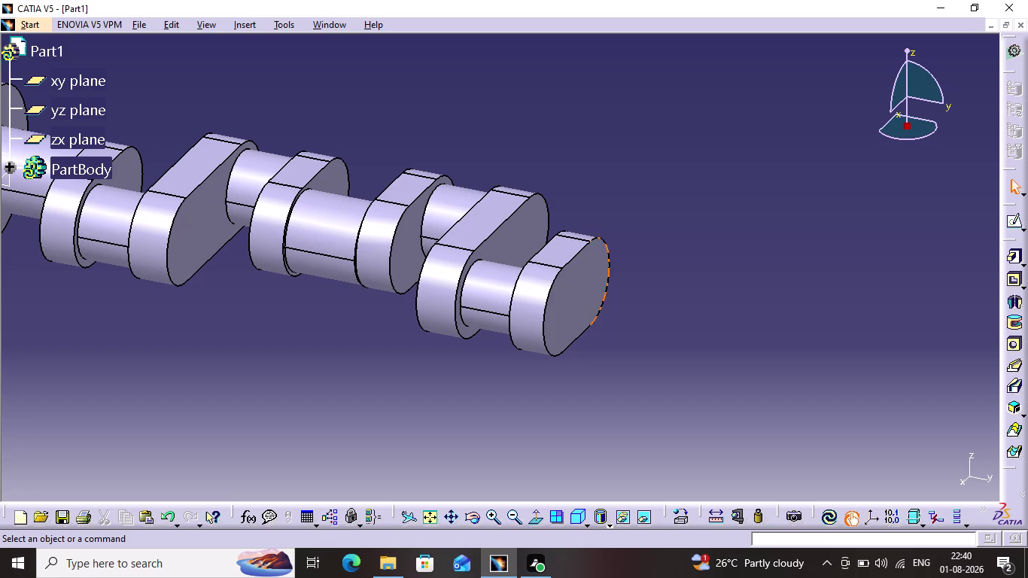
Start a sketch on the last crank web's end face and draw a circle at the origin.
click(587, 309)
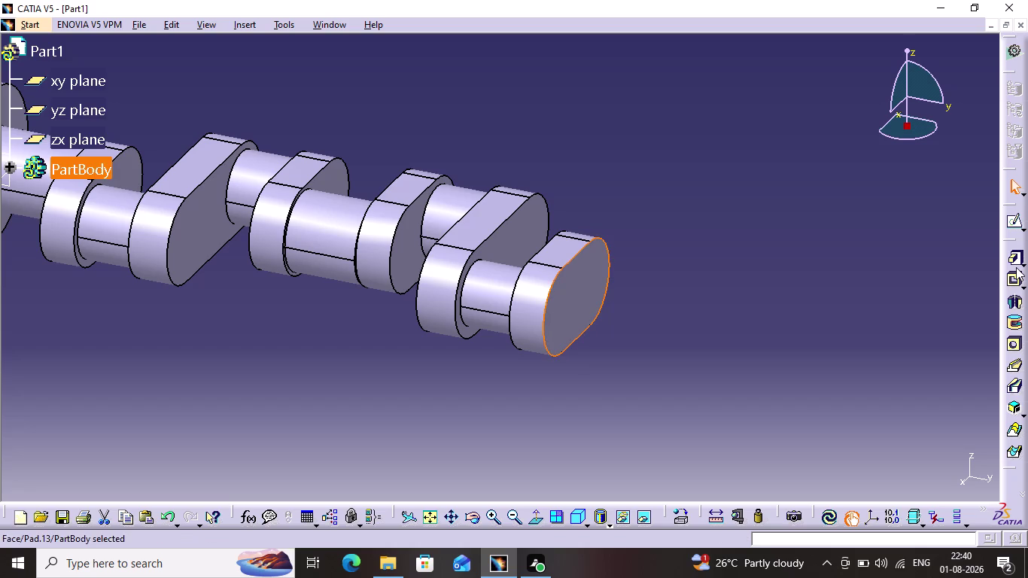
click(1015, 229)
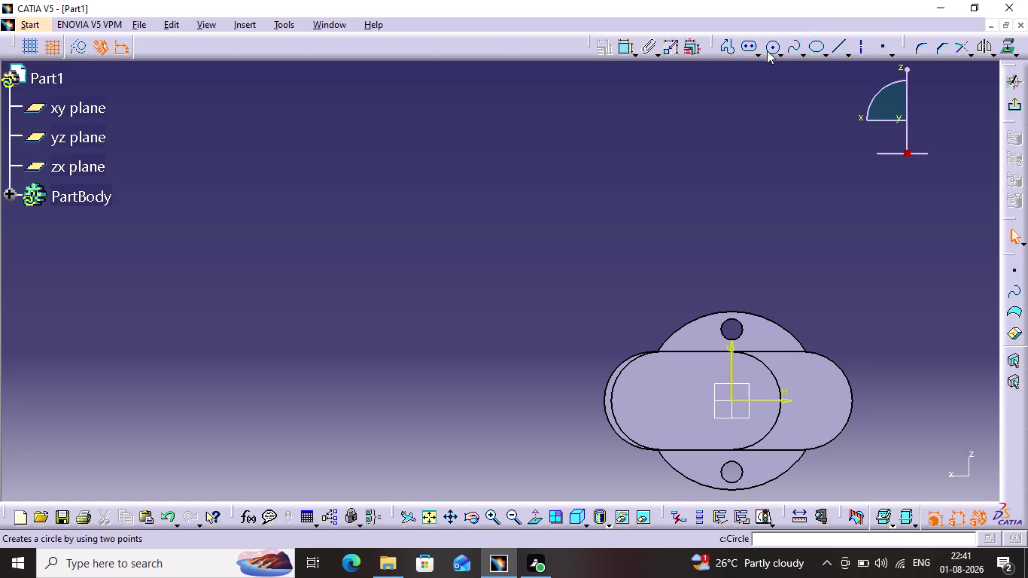
click(769, 49)
click(729, 398)
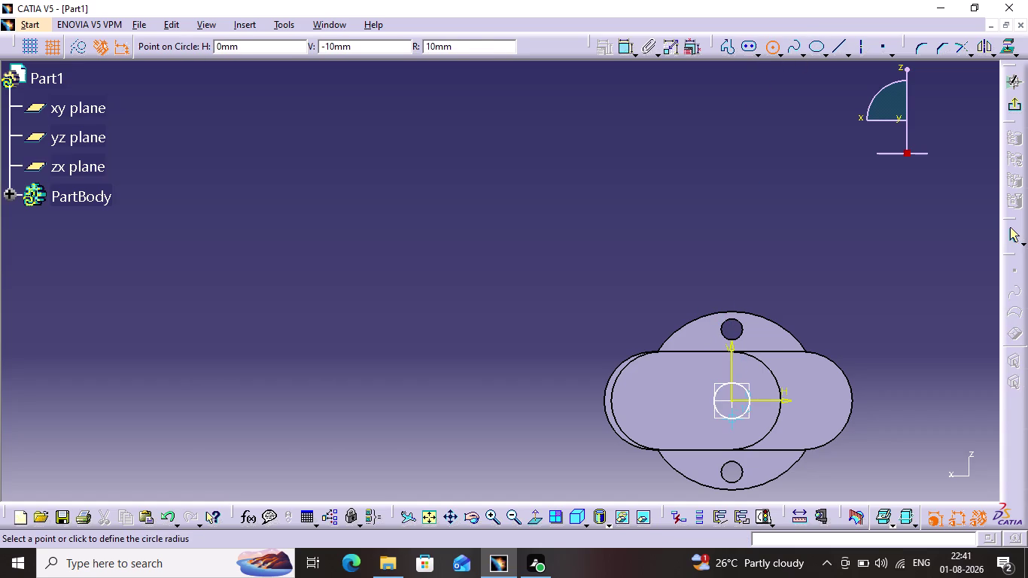
click(746, 430)
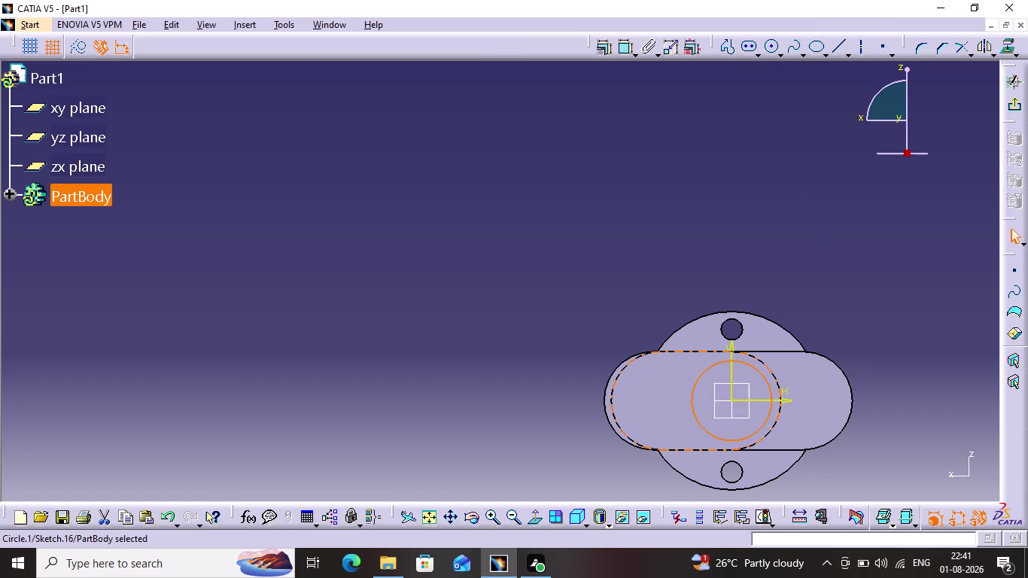
Constrain the circle's diameter to 45 mm and exit the sketch.
click(631, 48)
click(789, 255)
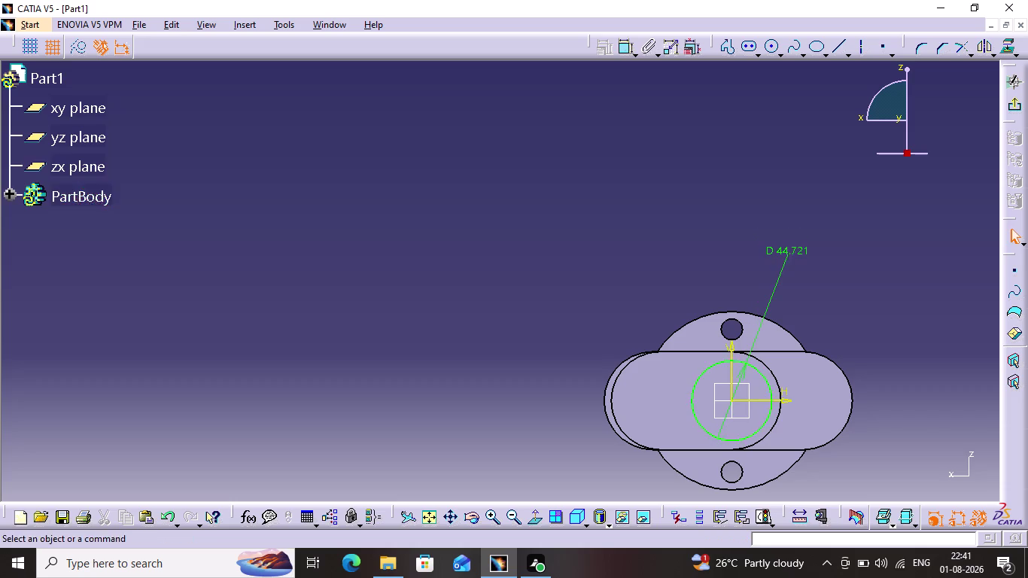
click(792, 251)
click(792, 249)
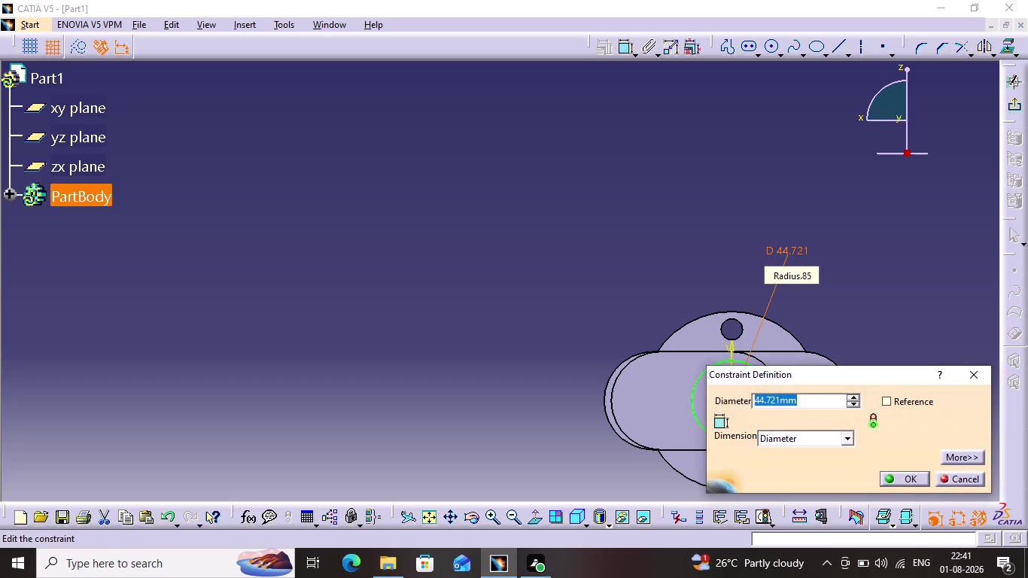
text(45)
key(Return)
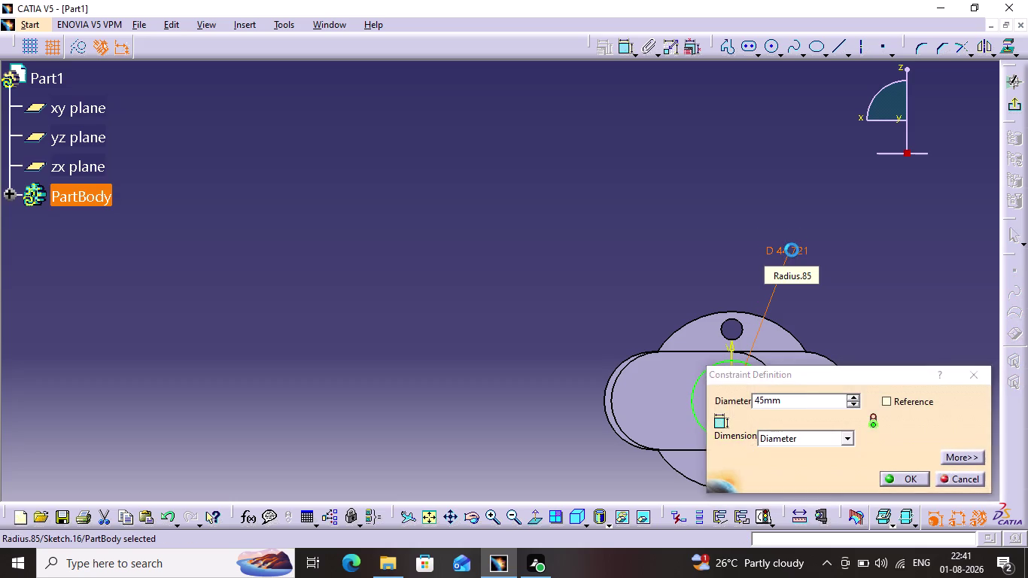
click(898, 254)
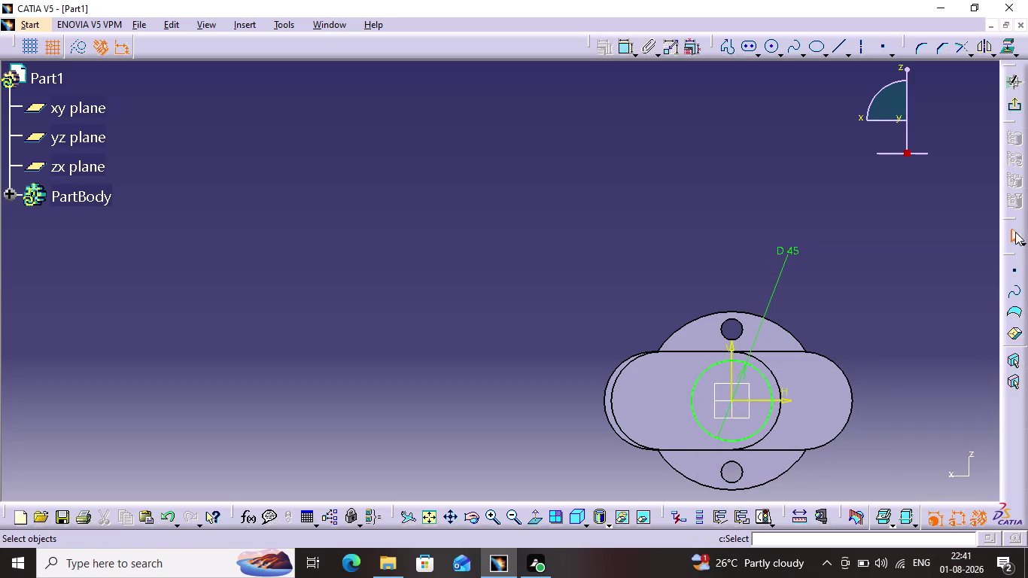
click(1016, 109)
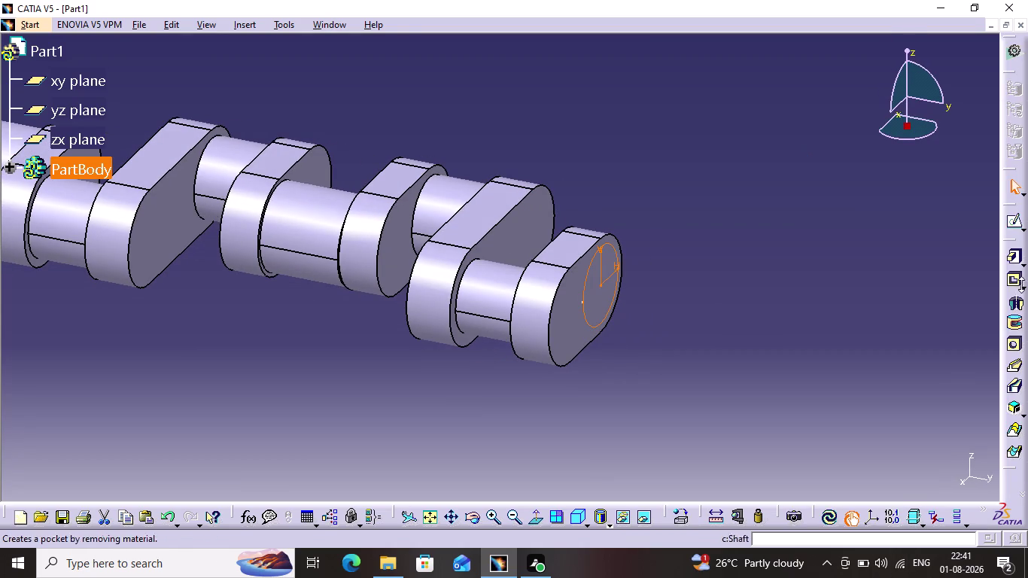
Pad the 45 mm circle sketch 45 mm long, then select the new shaft's end face.
click(1008, 261)
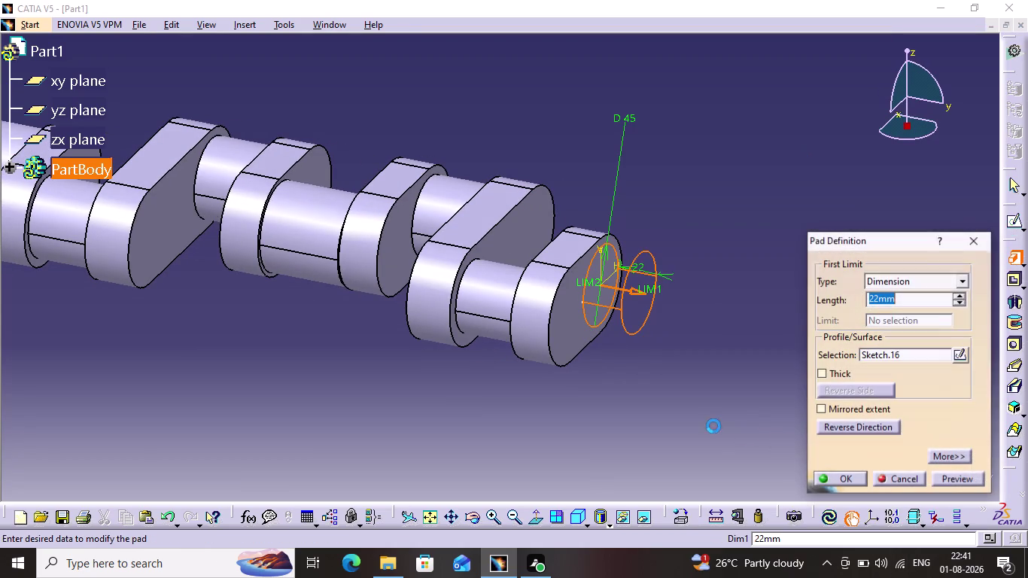
key(4)
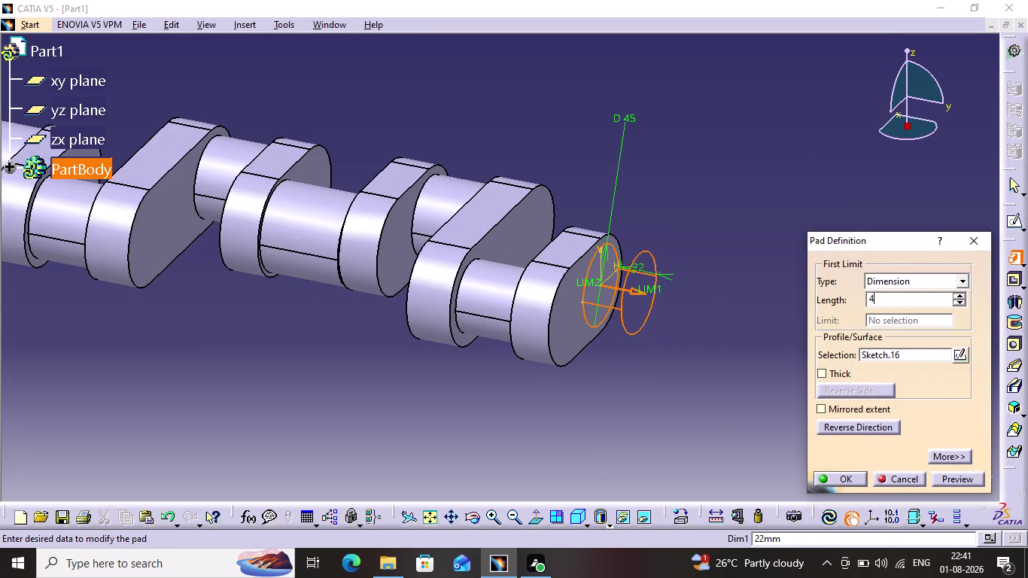
key(5)
key(Return)
click(744, 412)
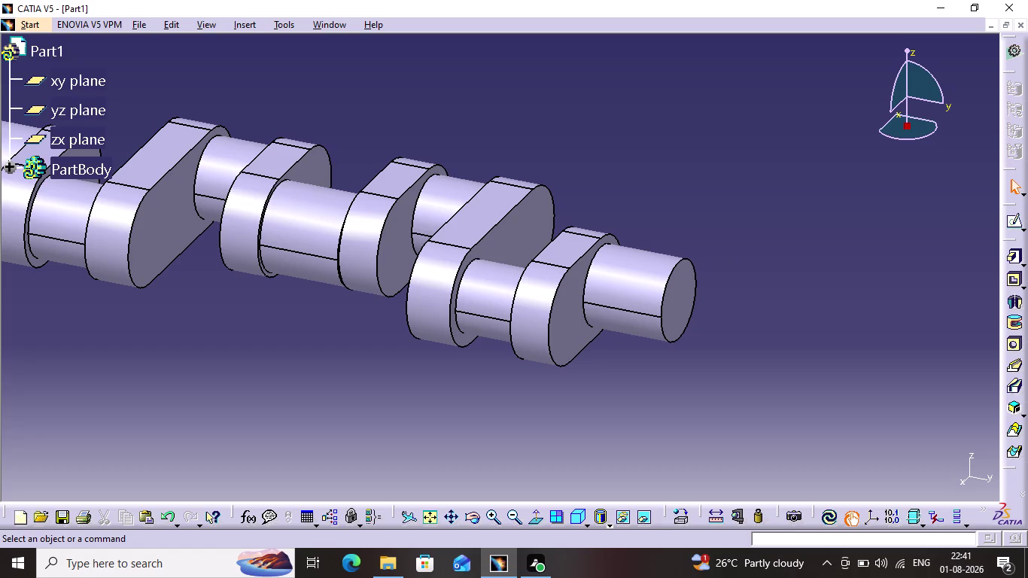
click(679, 294)
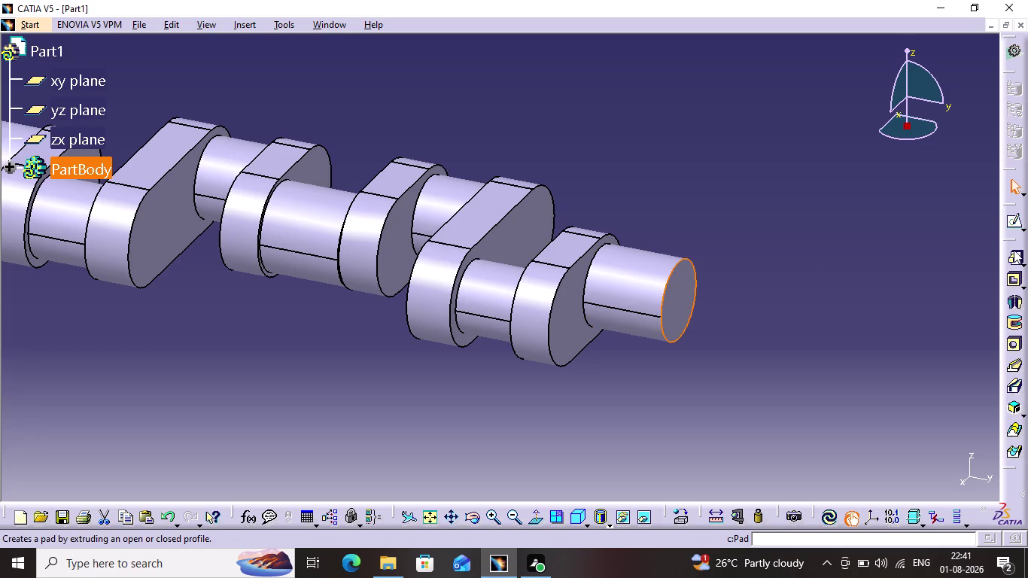
Start a sketch on the shaft's end face and draw a circle centred on the origin.
click(1016, 229)
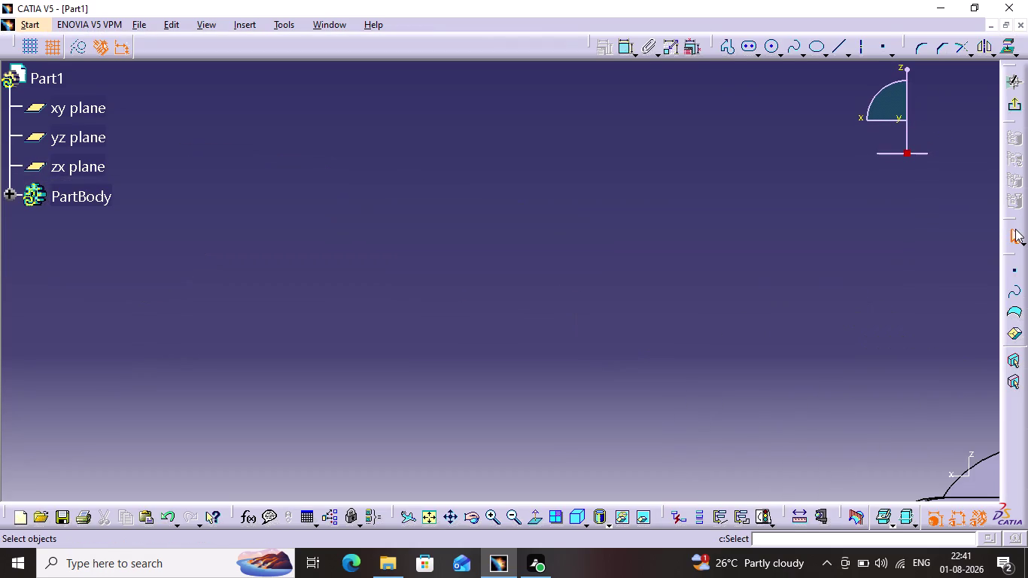
click(424, 513)
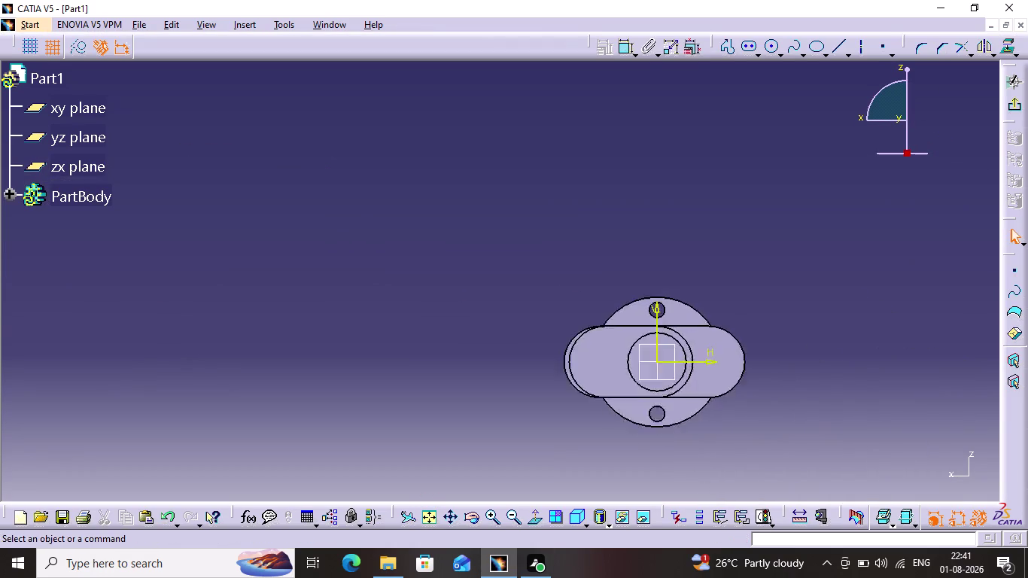
click(503, 281)
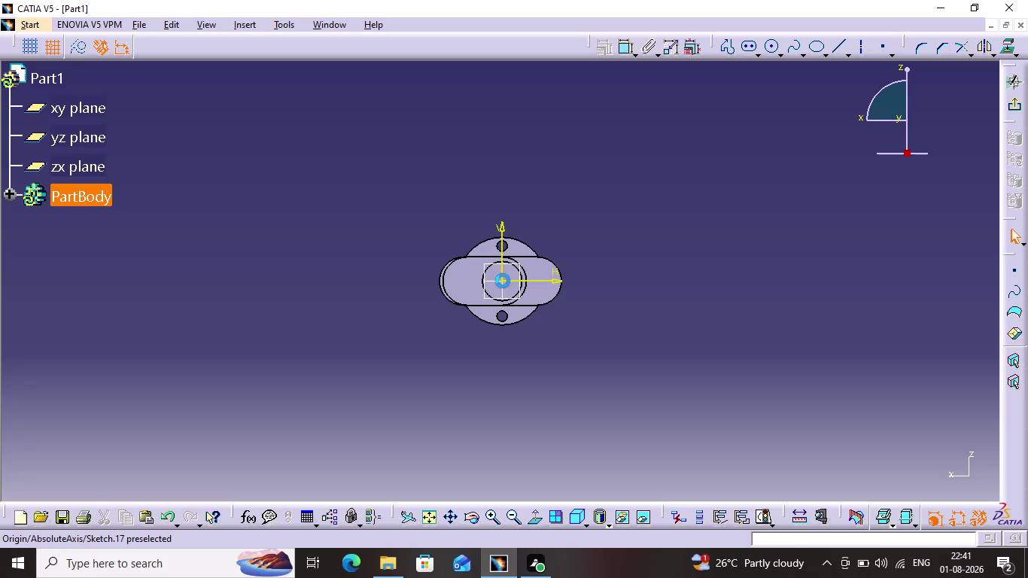
click(777, 50)
click(763, 54)
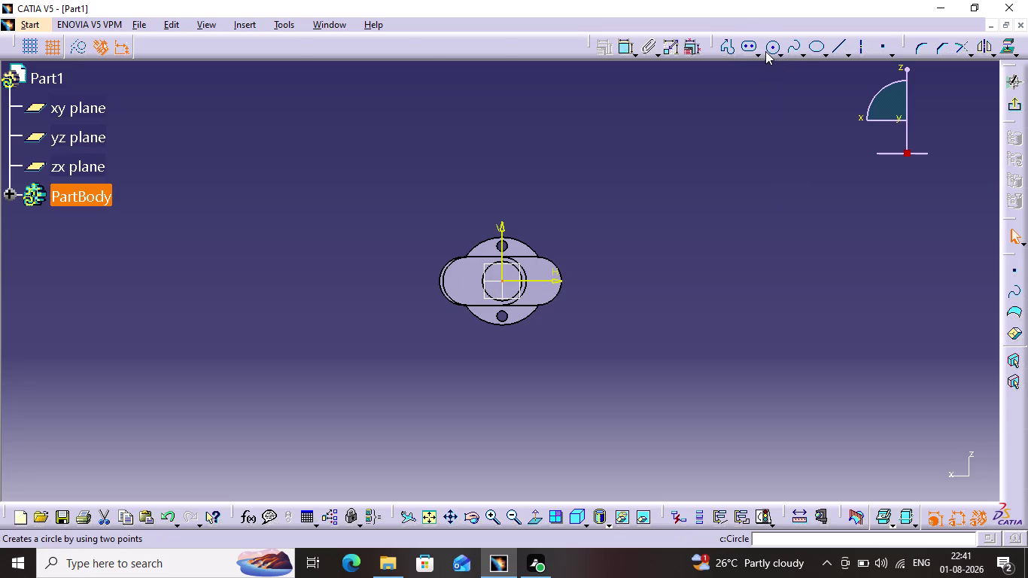
click(766, 51)
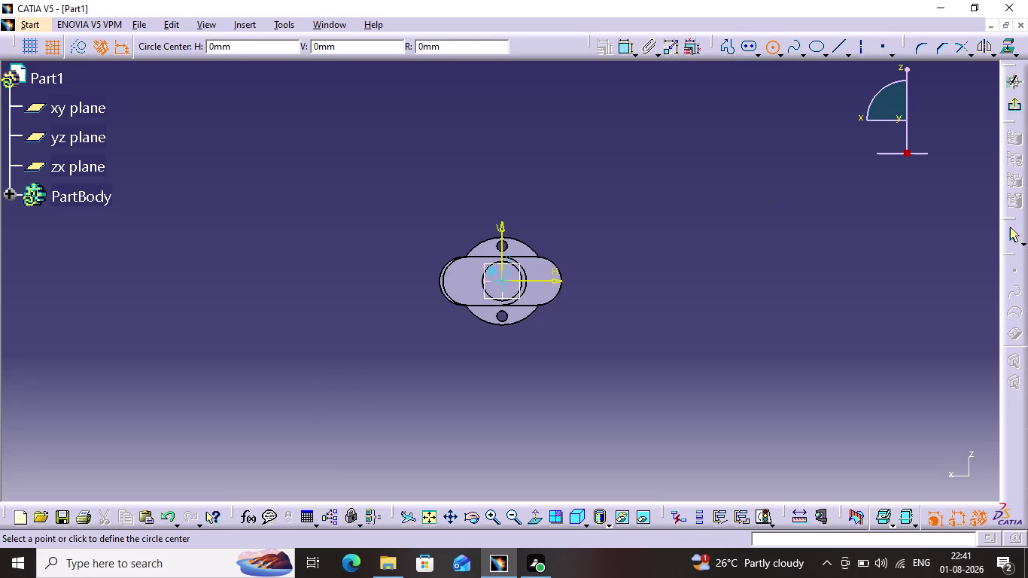
click(502, 278)
click(494, 322)
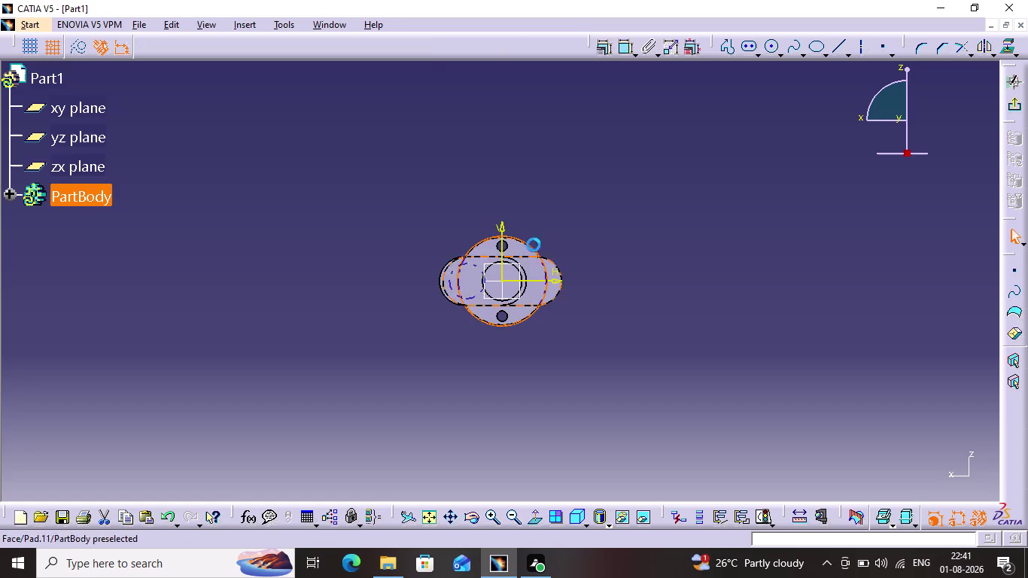
Dimension the circle to 50 mm diameter, zoom in, and exit the sketch.
click(630, 42)
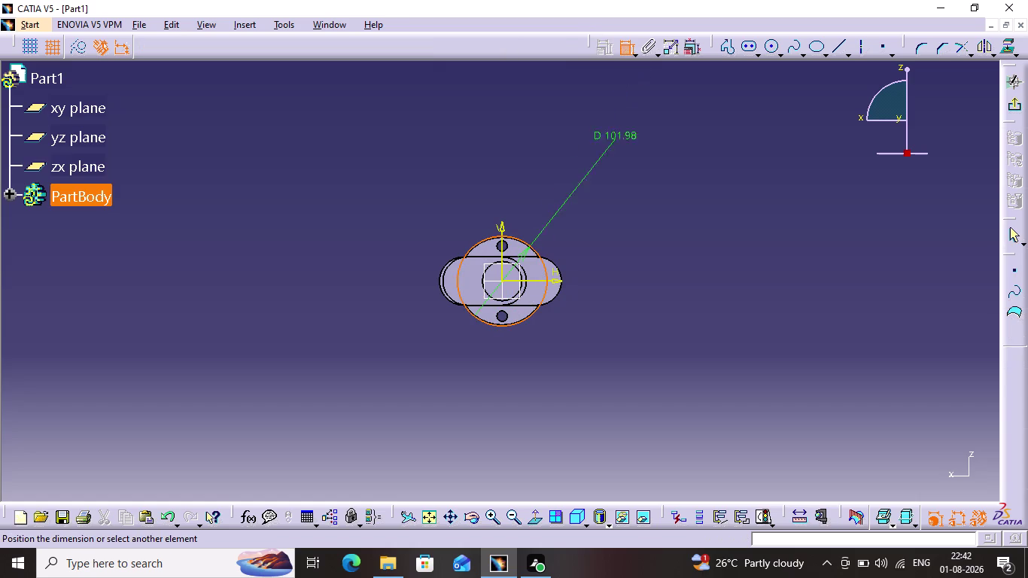
click(585, 188)
double_click(602, 178)
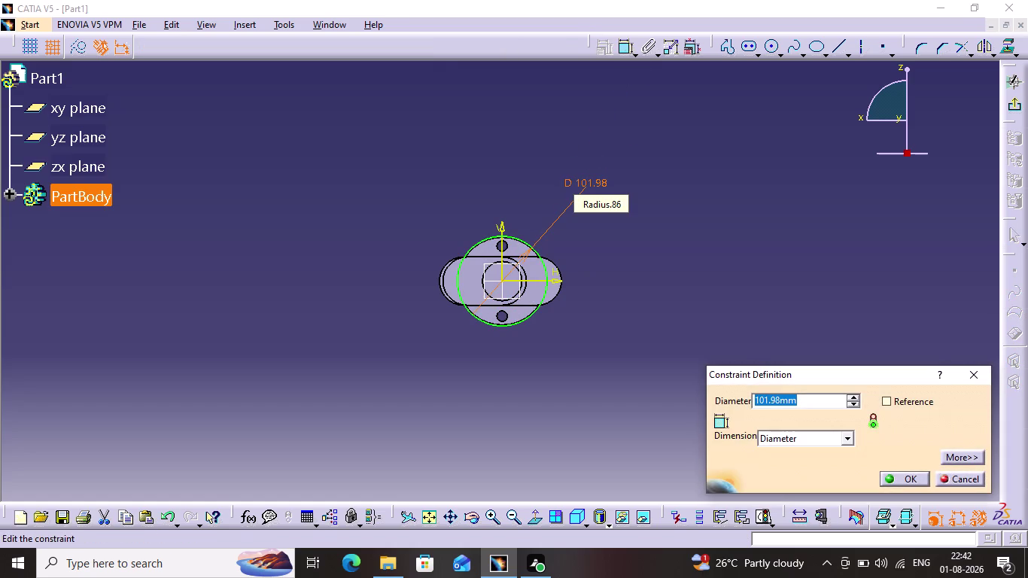
text(50)
key(Return)
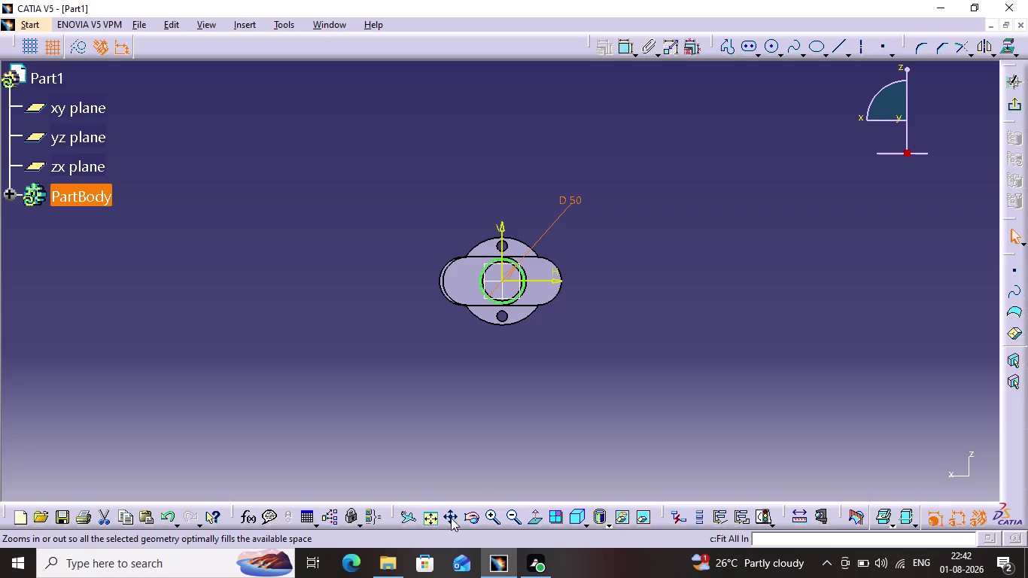
triple_click(495, 519)
triple_click(495, 519)
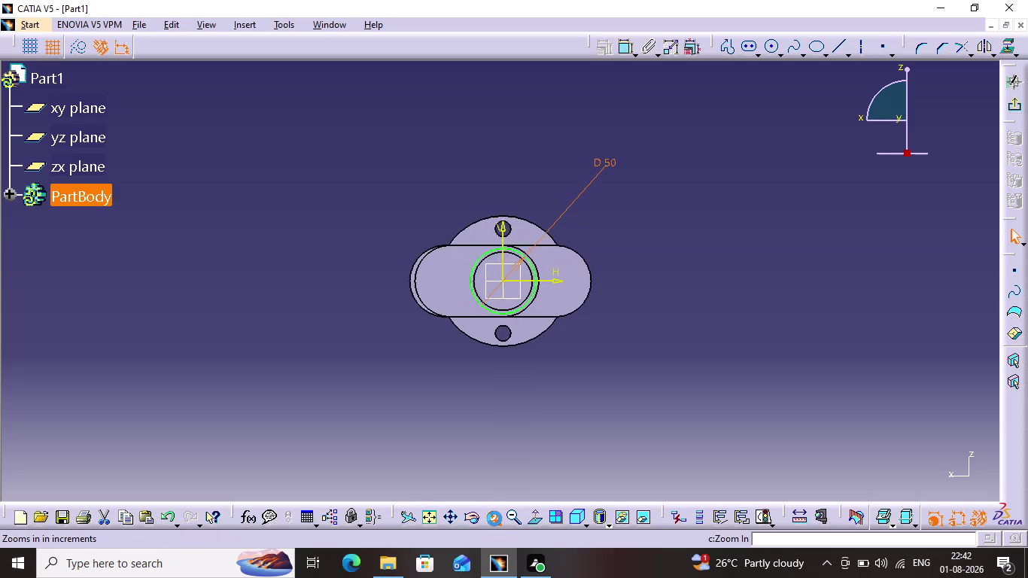
triple_click(495, 519)
double_click(495, 519)
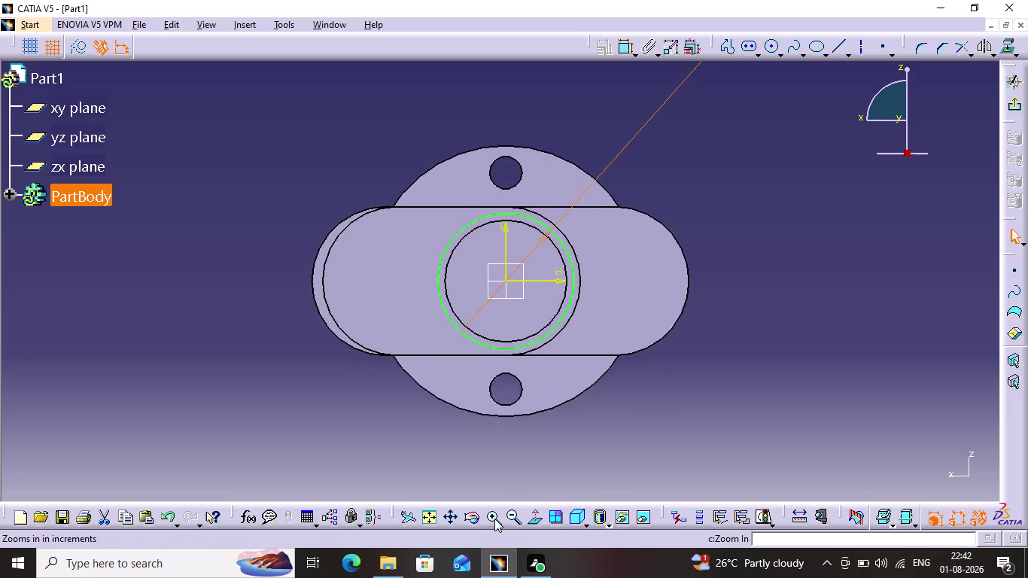
click(495, 518)
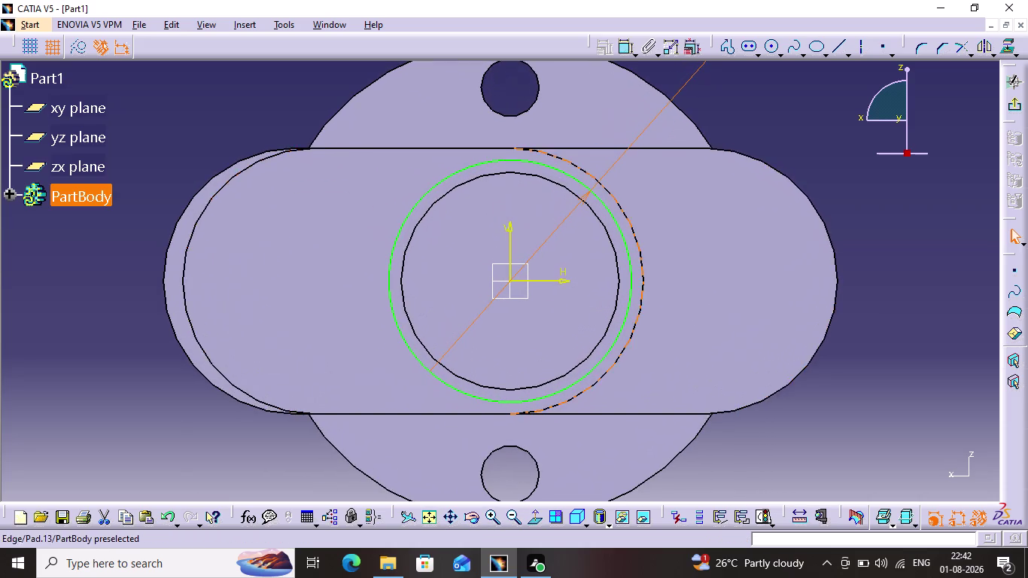
click(1014, 99)
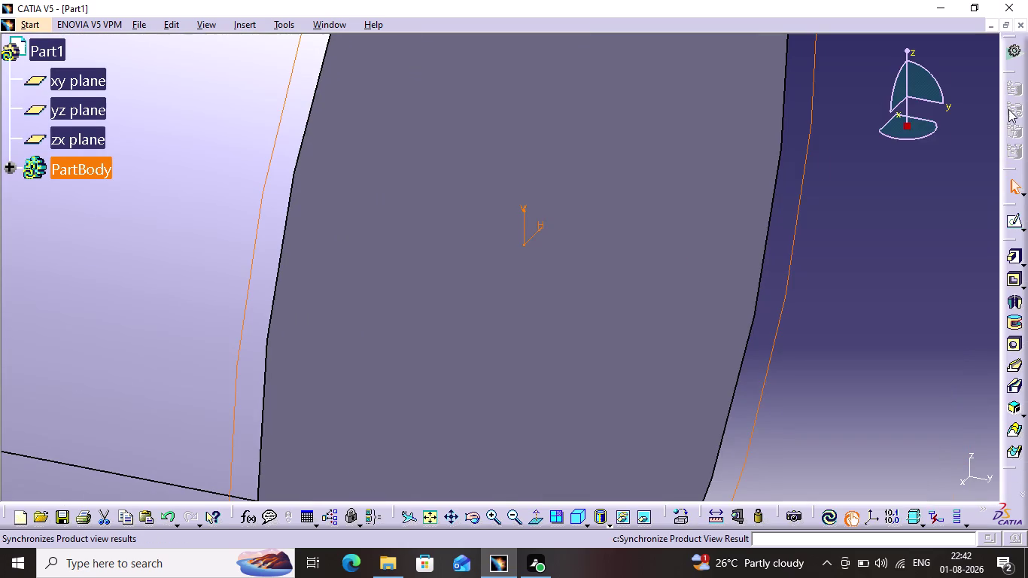
Pad the 50 mm circle sketch, changing the length from 45 mm to 100 mm.
click(1008, 259)
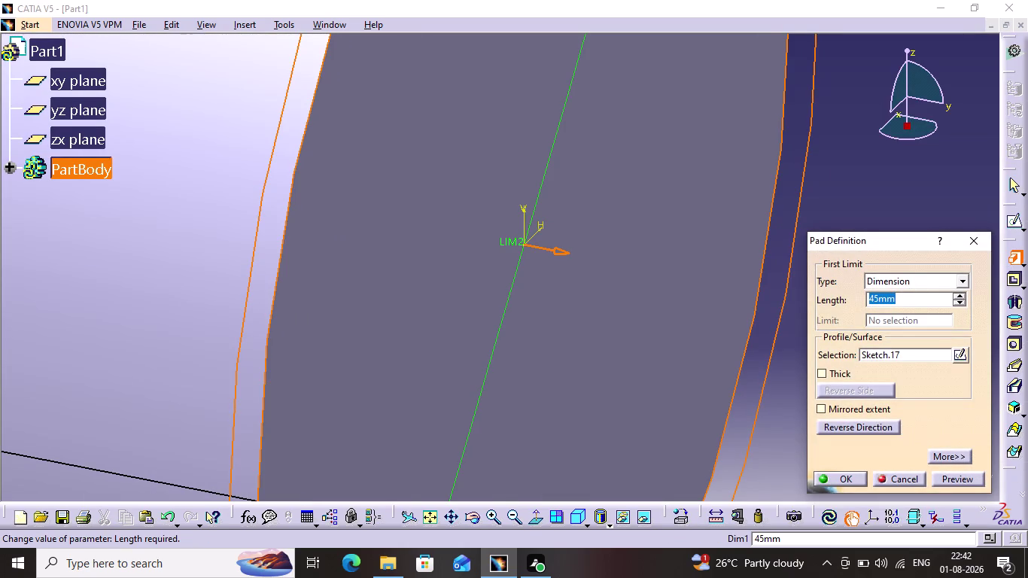
key(1)
text(00)
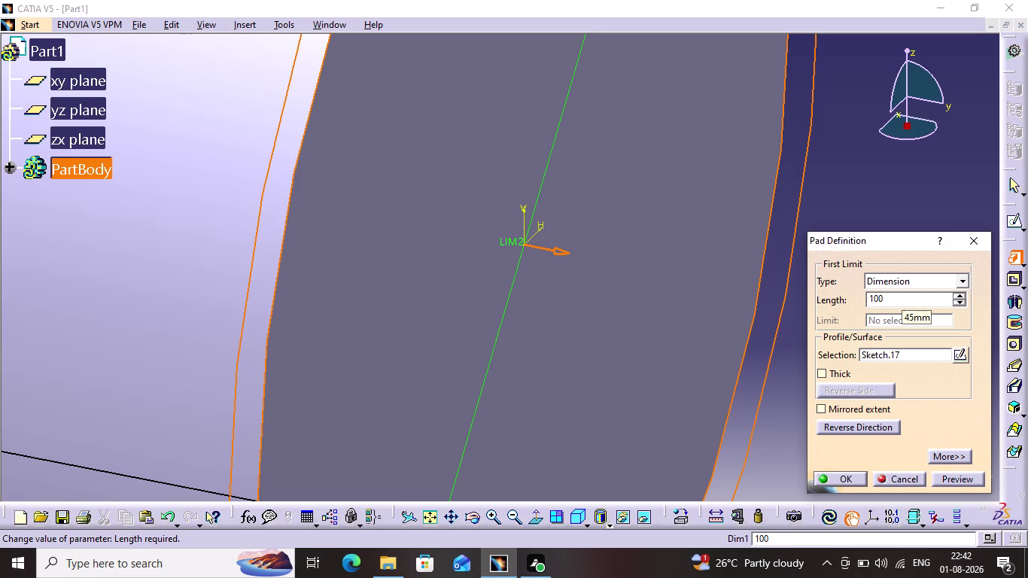
click(944, 478)
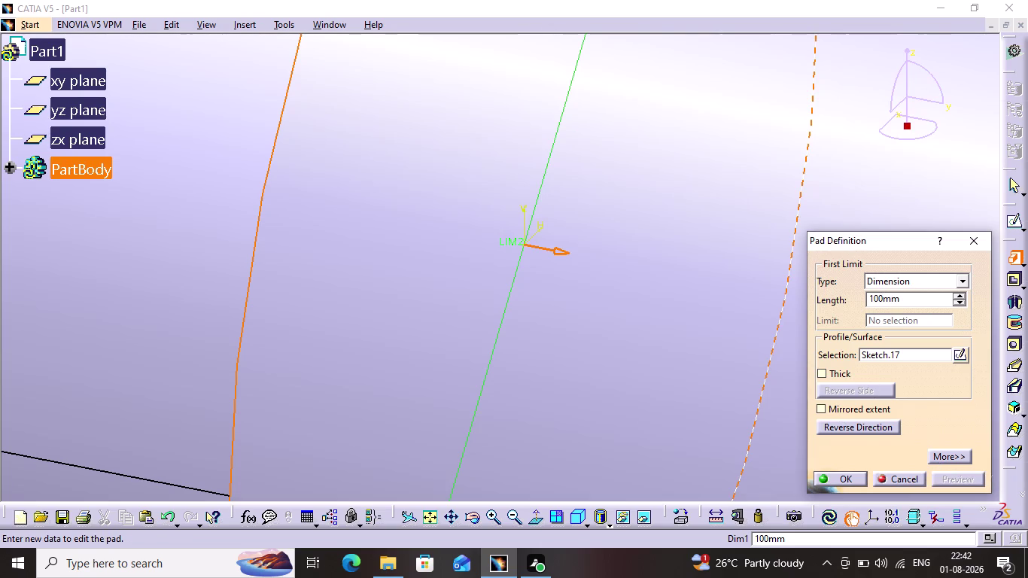
click(846, 473)
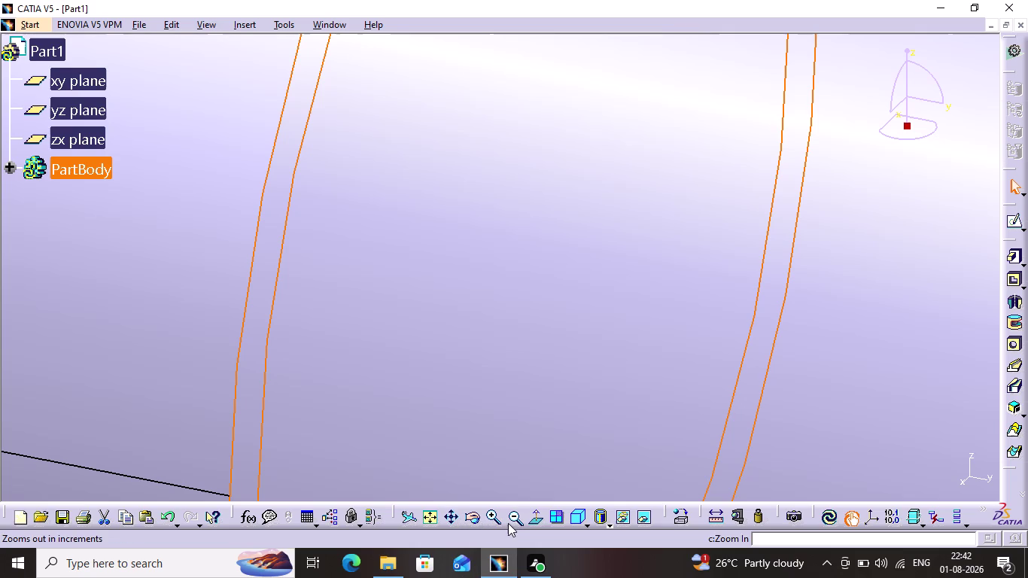
Zoom out to bring the whole new 100 mm shaft into view.
click(511, 520)
click(511, 520)
click(511, 521)
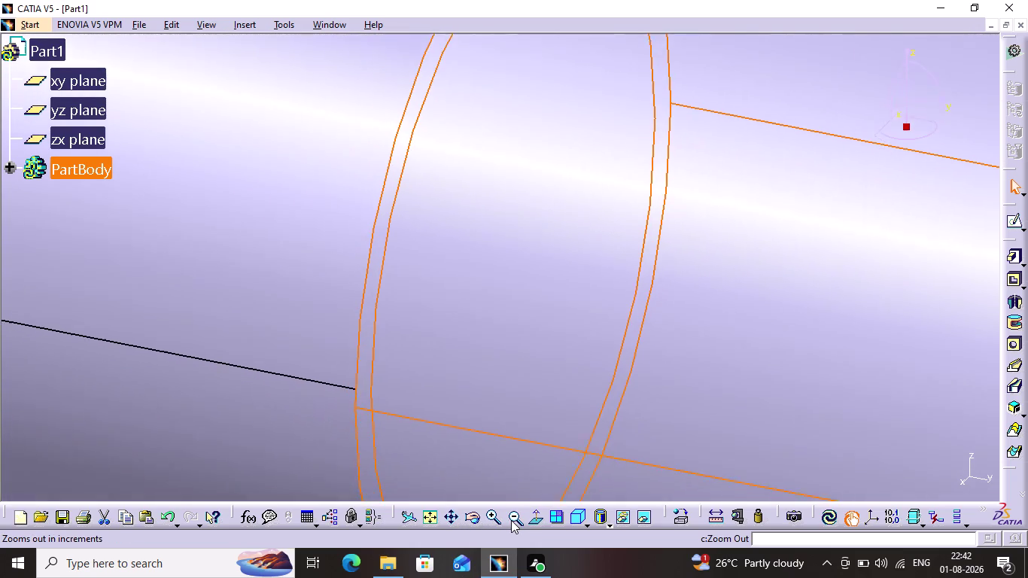
click(512, 521)
click(511, 520)
click(511, 520)
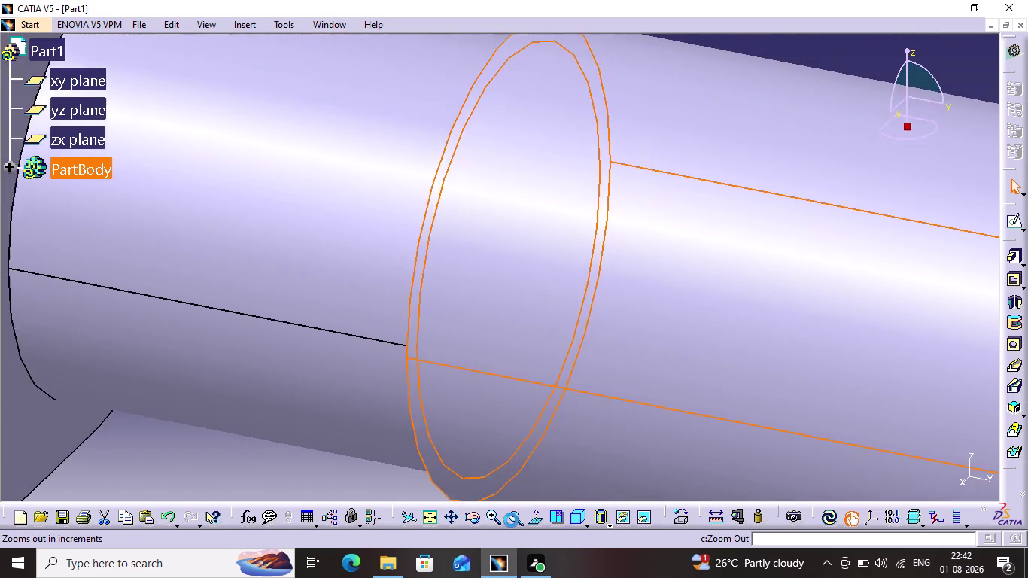
click(511, 518)
click(511, 519)
click(727, 132)
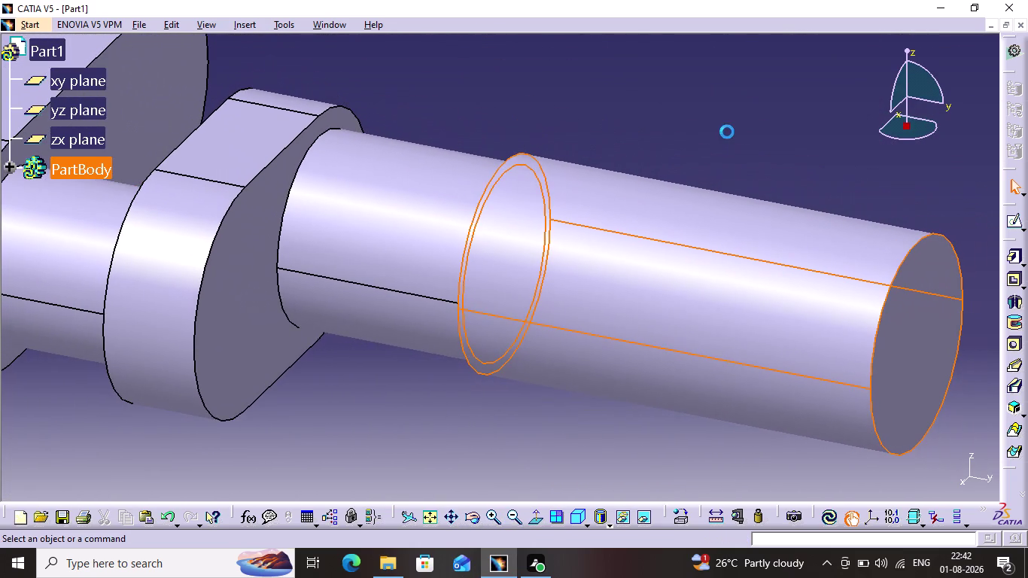